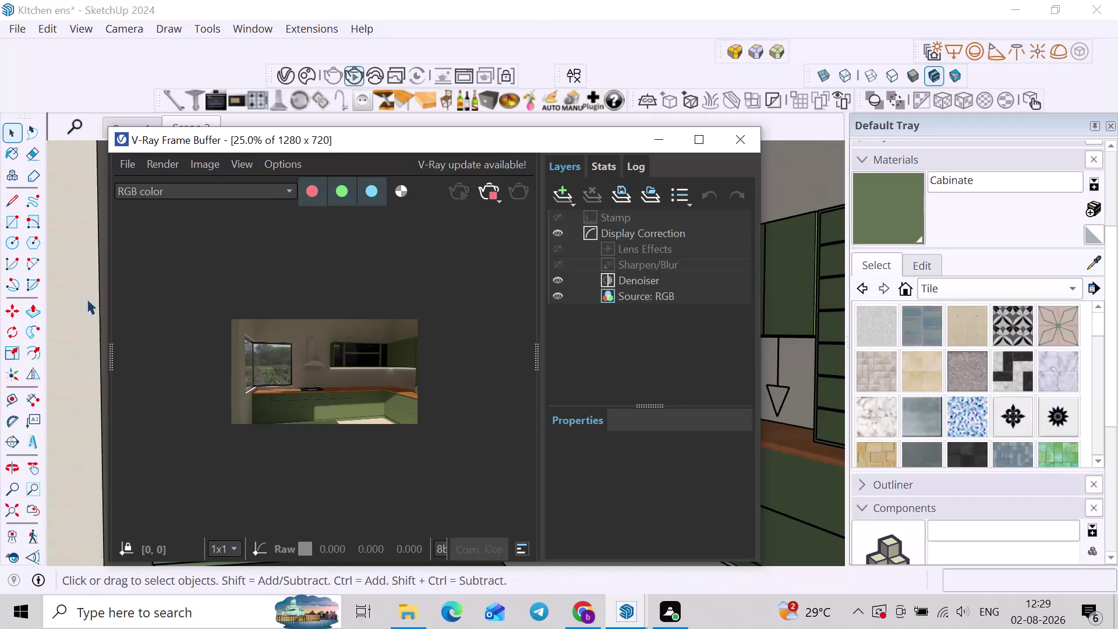
Zoom and pan over the kitchen render in the Frame Buffer, then close it.
scroll(up, 3)
scroll(down, 3)
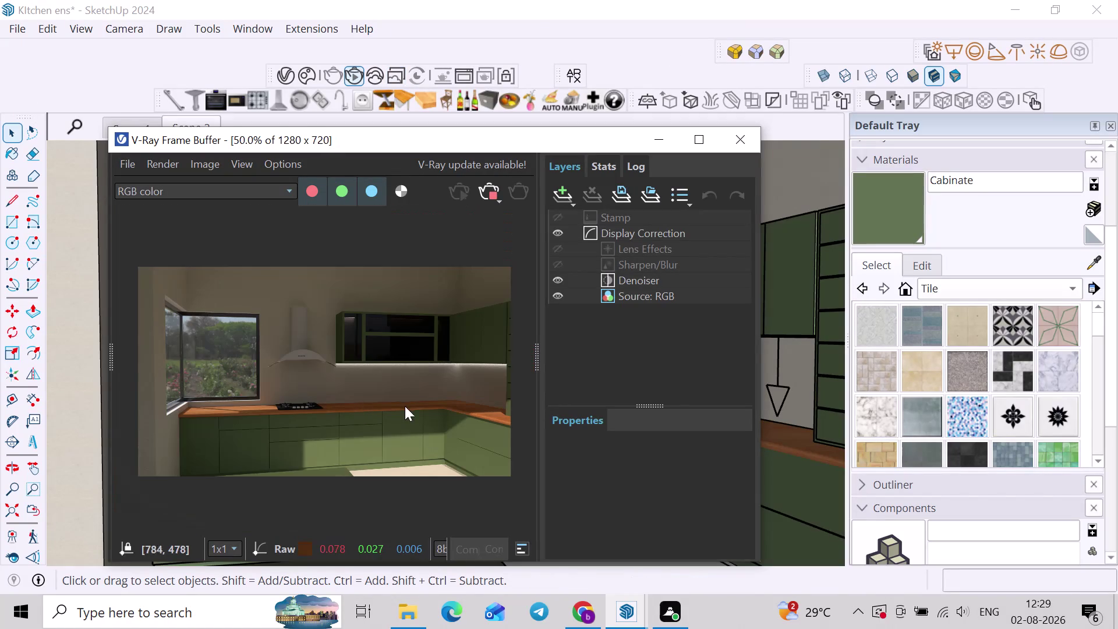
middle_drag(400, 405, 365, 404)
scroll(up, 3)
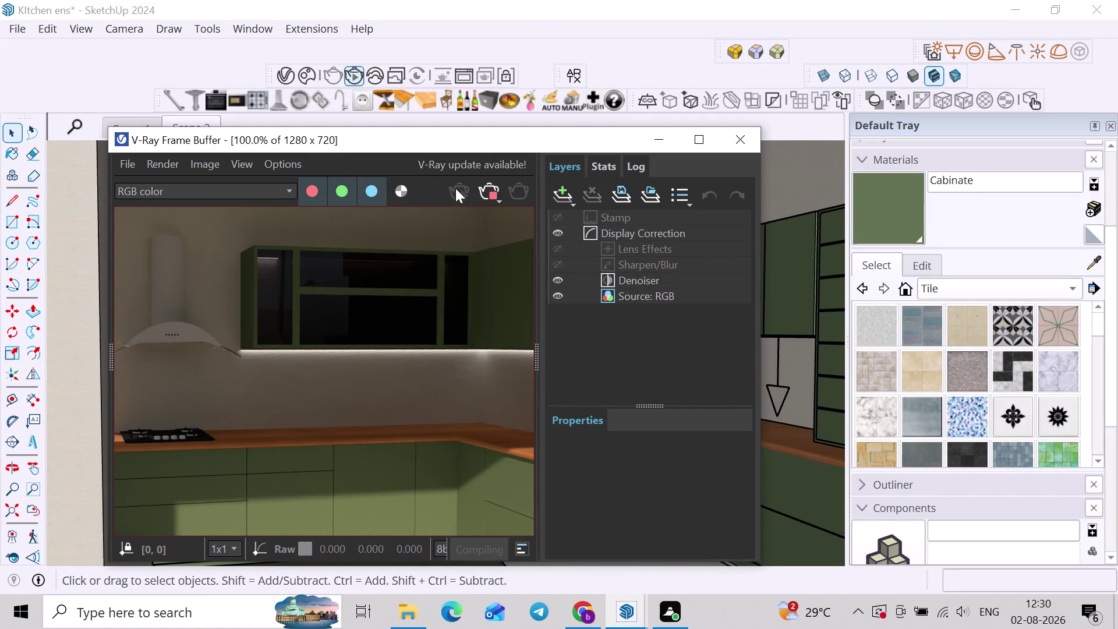
click(486, 196)
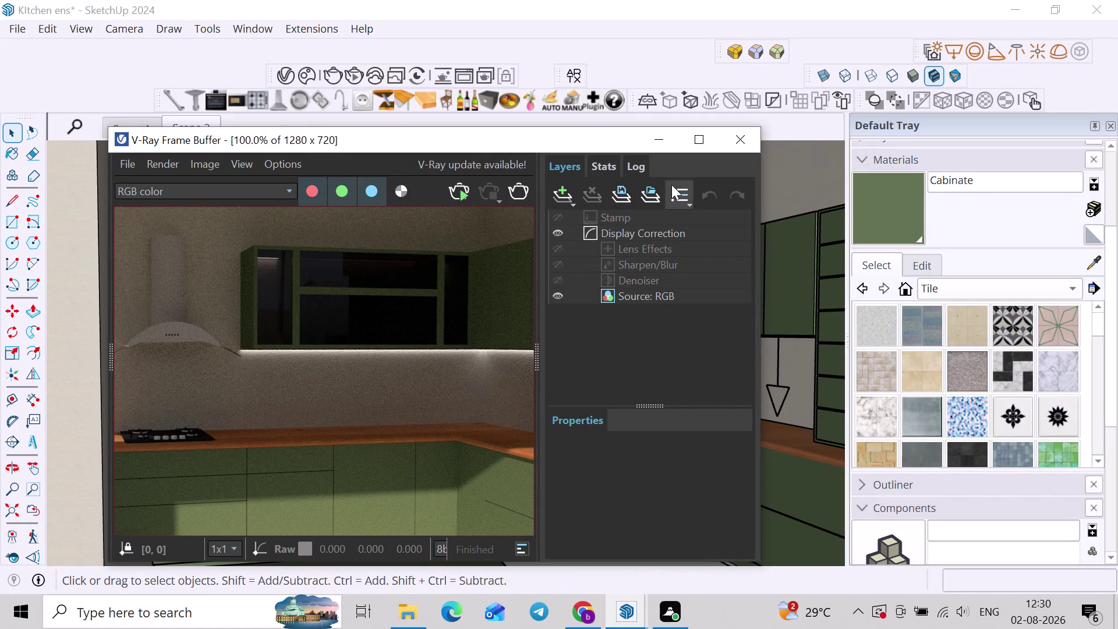
click(751, 147)
scroll(up, 3)
Orbit, zoom and pan around the upper wall cabinets and open shelves.
middle_drag(585, 250, 524, 208)
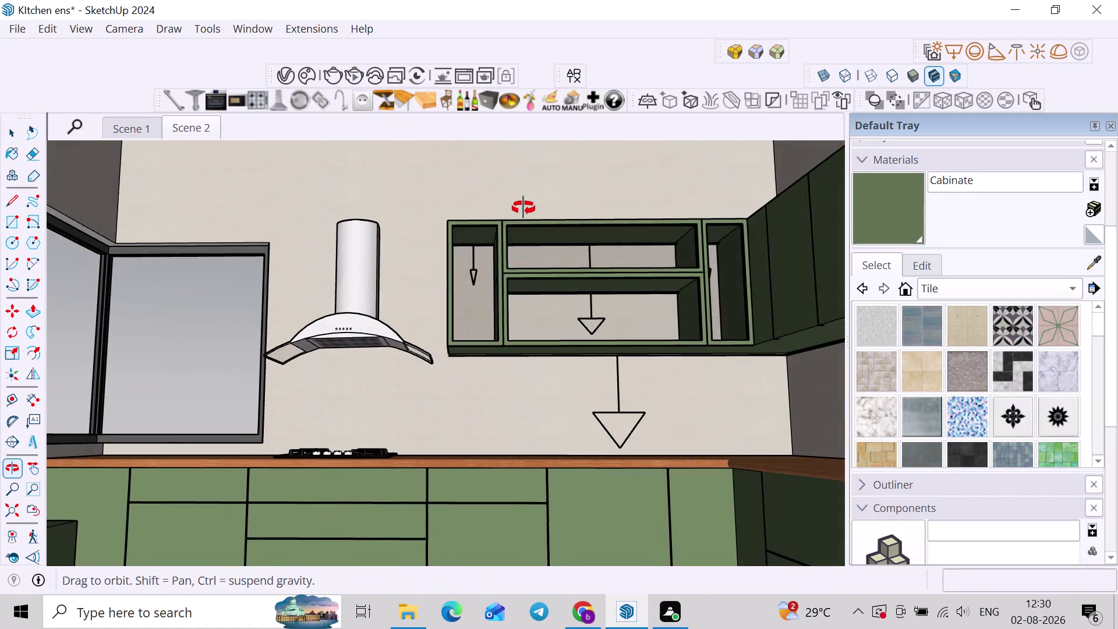
middle_drag(524, 208, 515, 208)
scroll(up, 3)
middle_drag(574, 261, 476, 277)
scroll(up, 3)
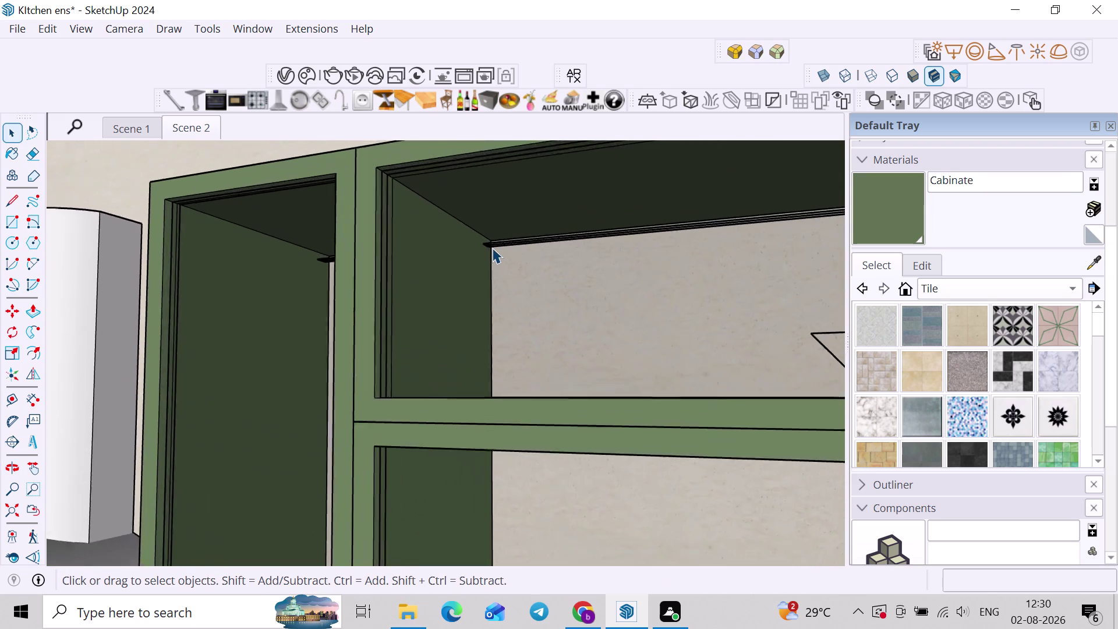
scroll(up, 3)
scroll(down, 3)
middle_drag(505, 256, 516, 258)
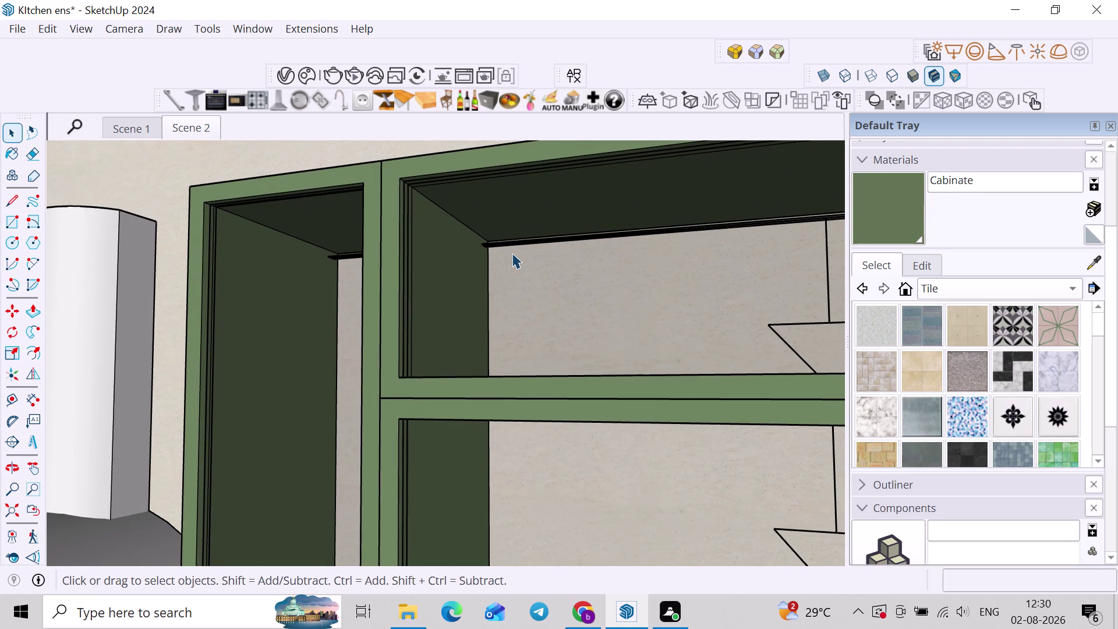
scroll(down, 3)
middle_drag(423, 252, 491, 269)
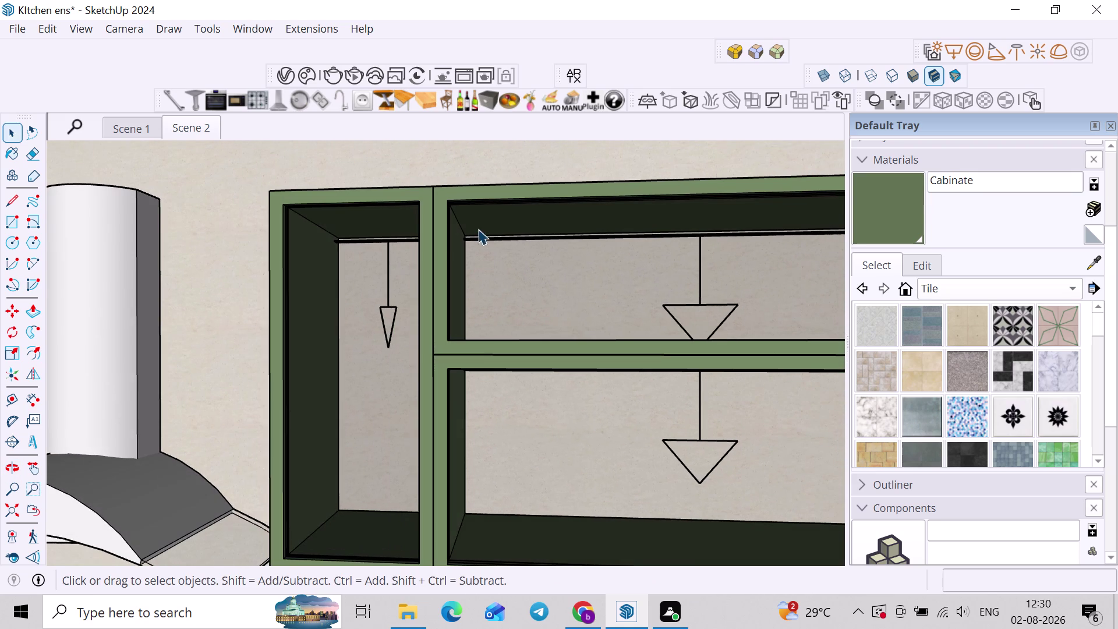
scroll(up, 3)
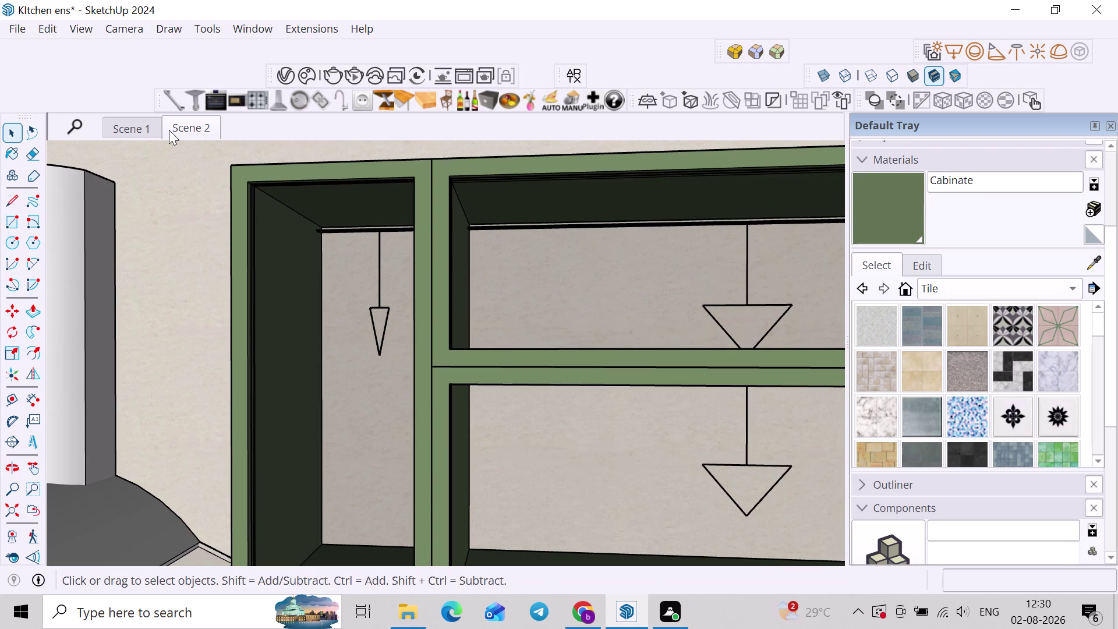
Zoom out to the whole kitchen, switch to the Scene 2 view and start a V-Ray render.
key(u)
scroll(down, 3)
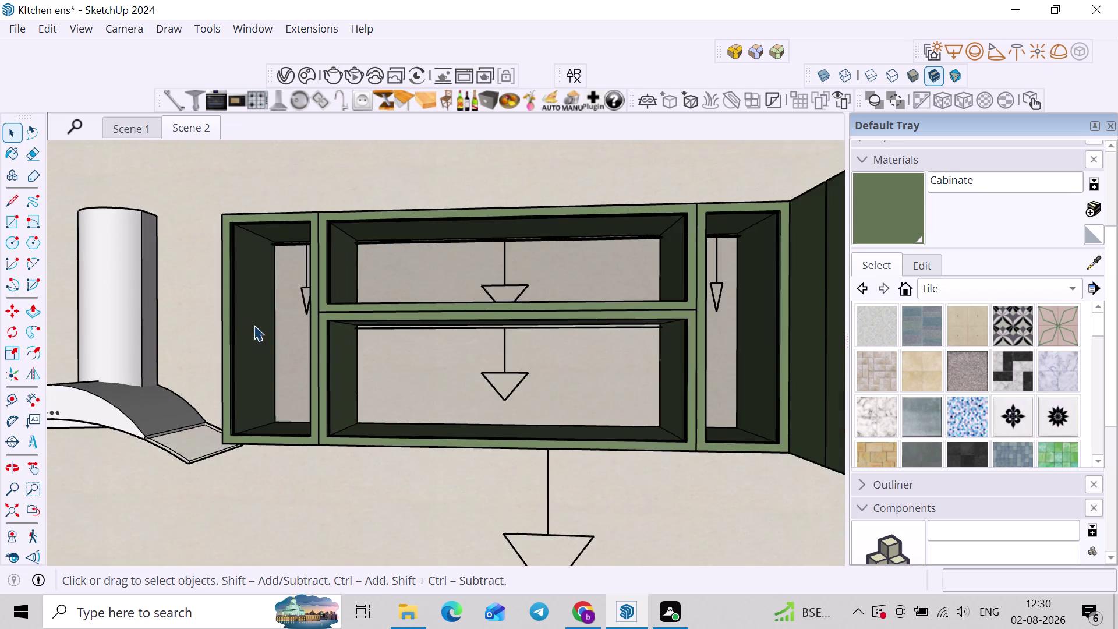
scroll(down, 3)
middle_drag(345, 418, 491, 431)
scroll(down, 3)
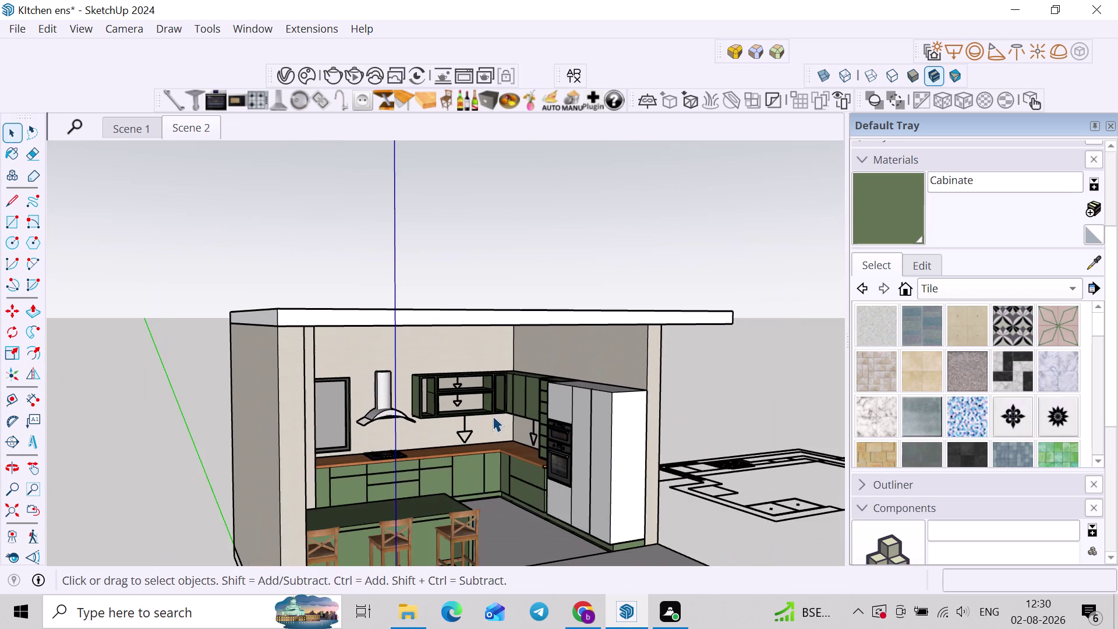
scroll(up, 3)
middle_drag(494, 415, 514, 412)
click(474, 284)
click(469, 269)
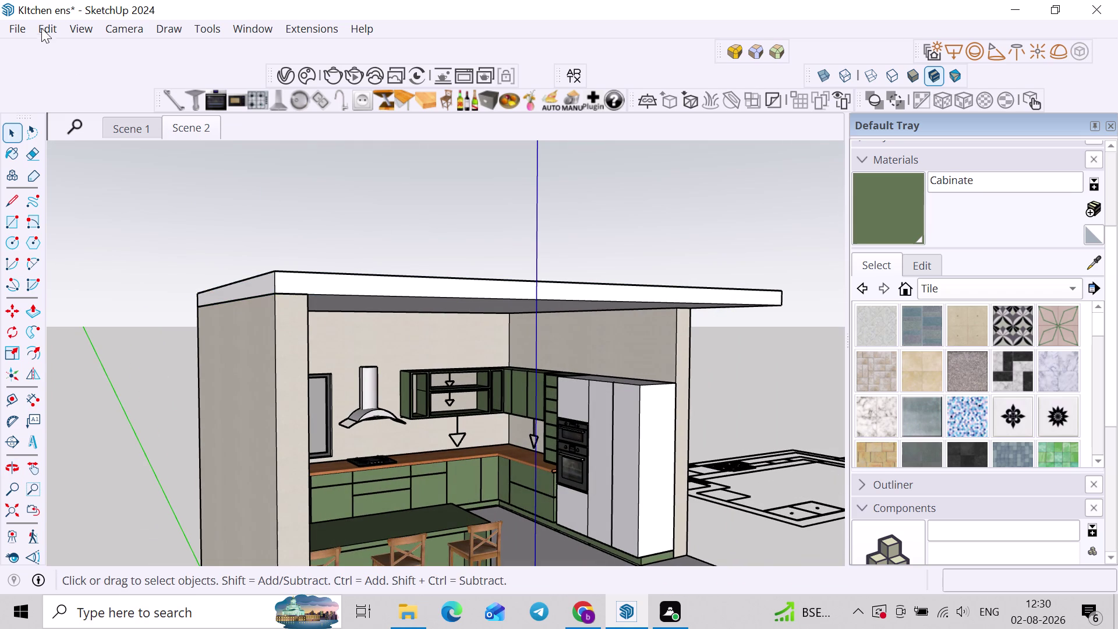
click(39, 32)
click(66, 323)
click(328, 360)
middle_drag(515, 316, 433, 313)
scroll(up, 3)
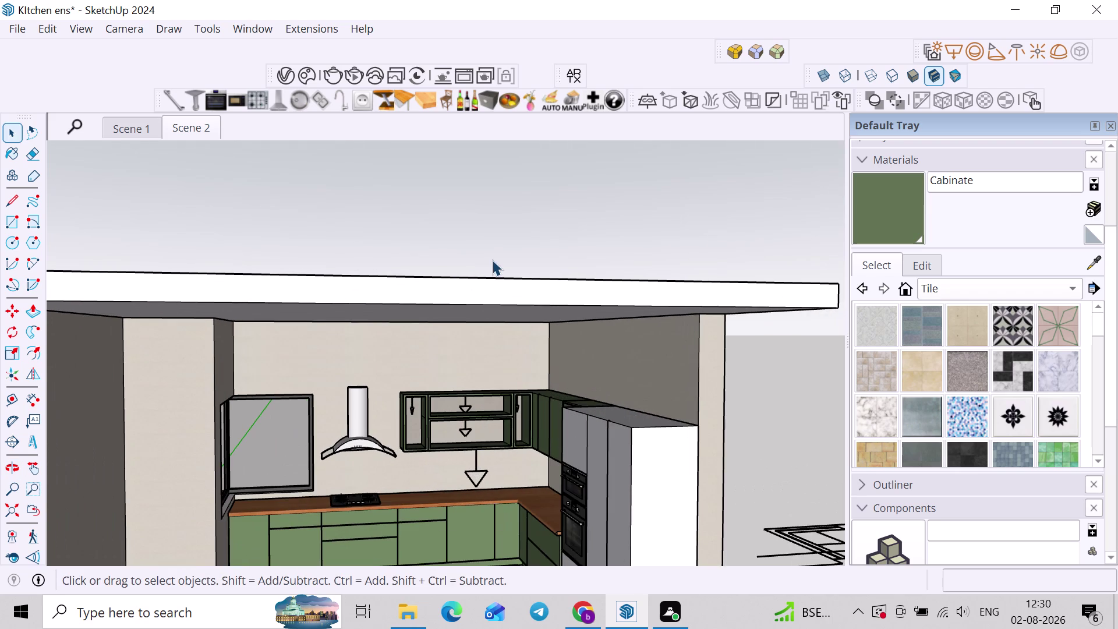
click(185, 130)
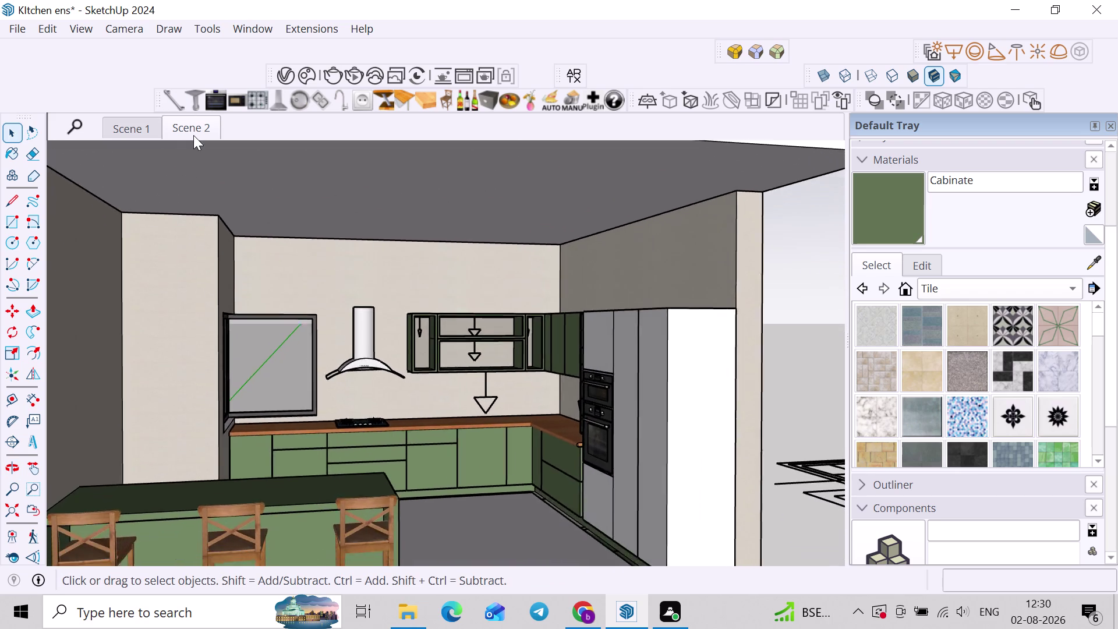
click(343, 83)
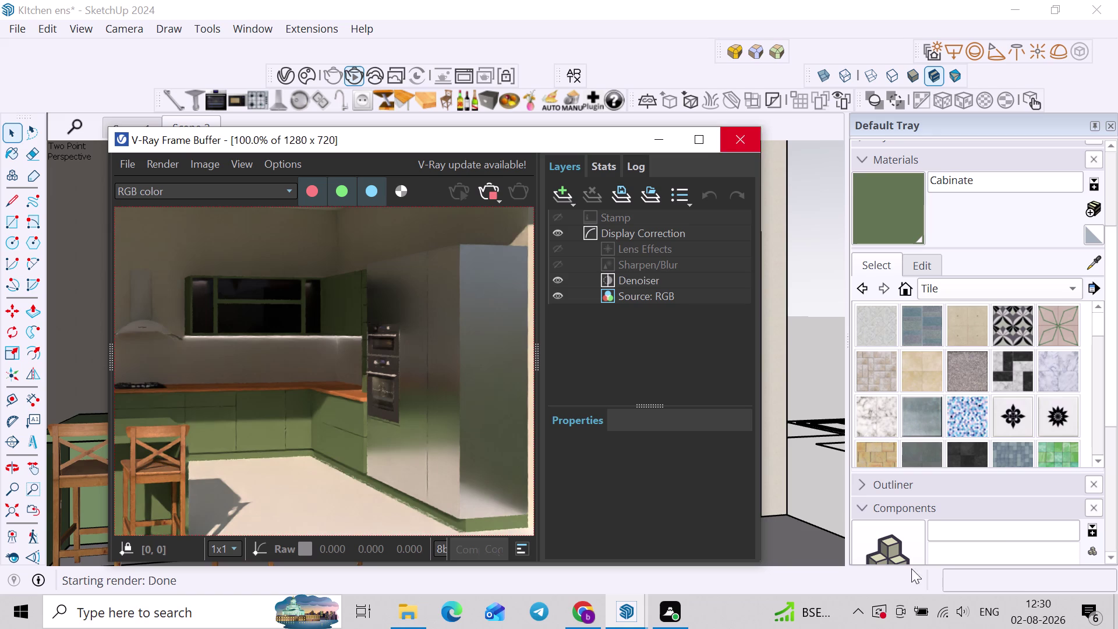
Inspect the Scene 2 render's fridge, countertop and stools, then close the Frame Buffer.
scroll(up, 3)
scroll(down, 3)
middle_drag(453, 355, 495, 358)
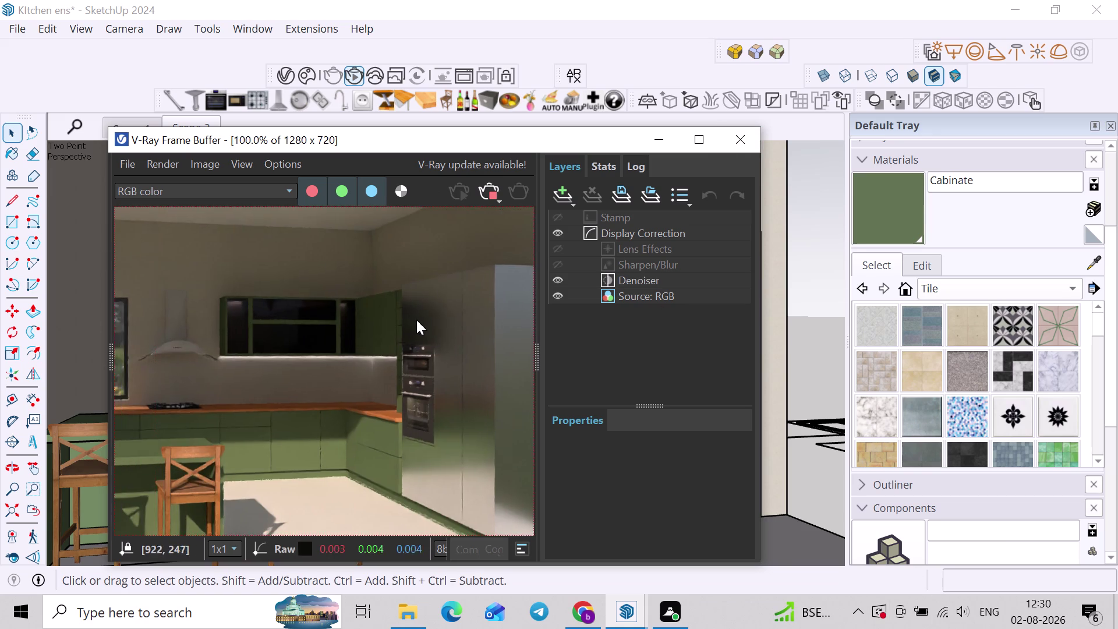
scroll(up, 3)
scroll(down, 3)
middle_drag(407, 336, 418, 337)
scroll(up, 3)
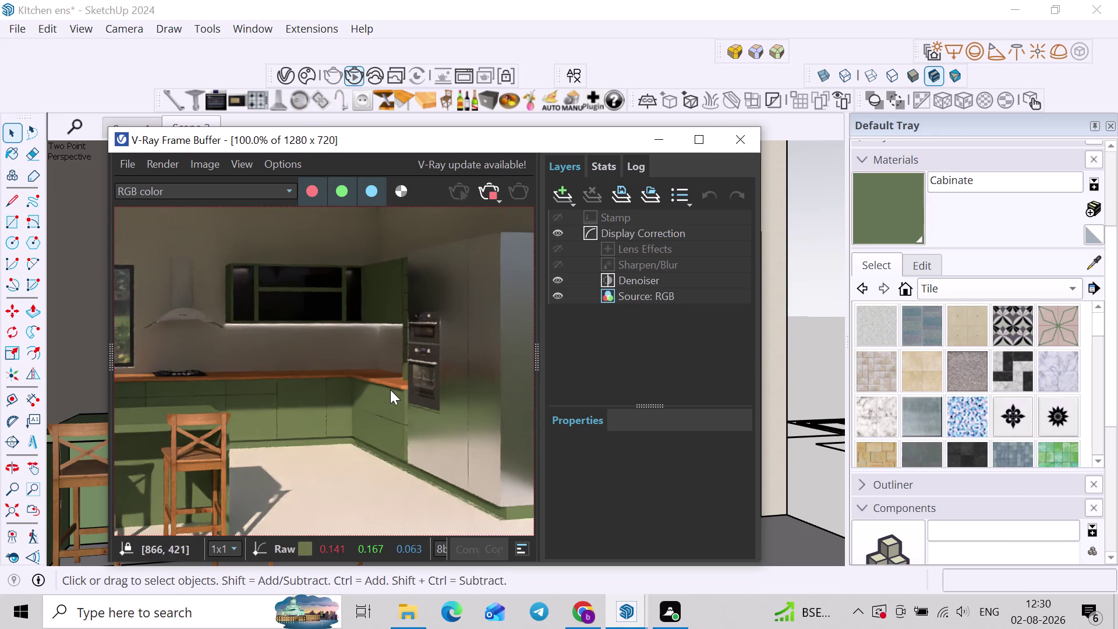
middle_drag(392, 375, 401, 356)
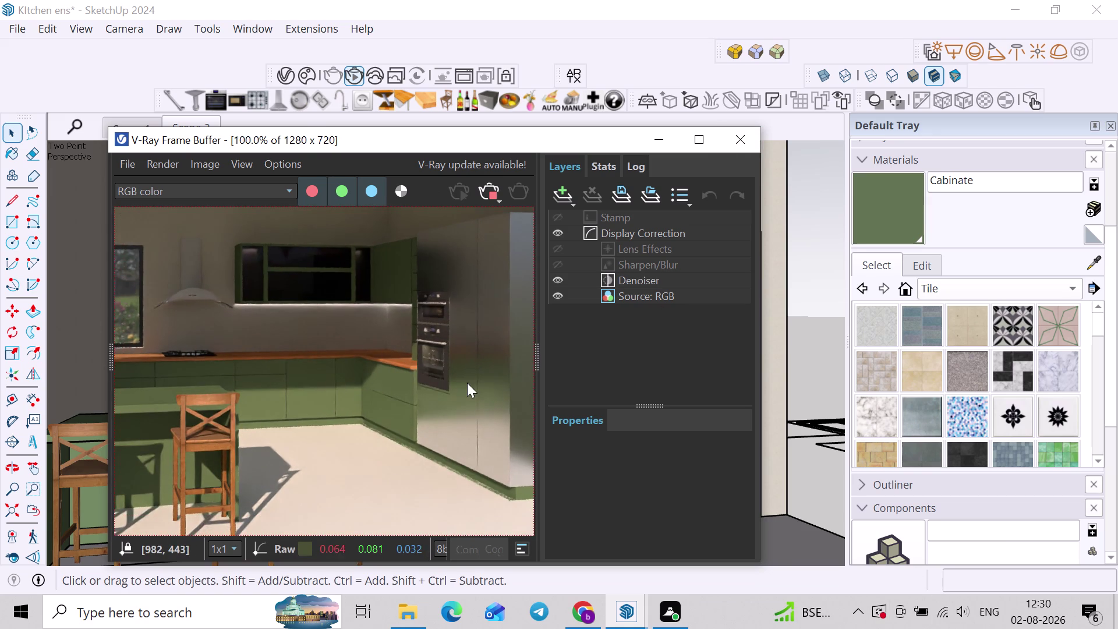
click(496, 199)
click(746, 142)
click(818, 234)
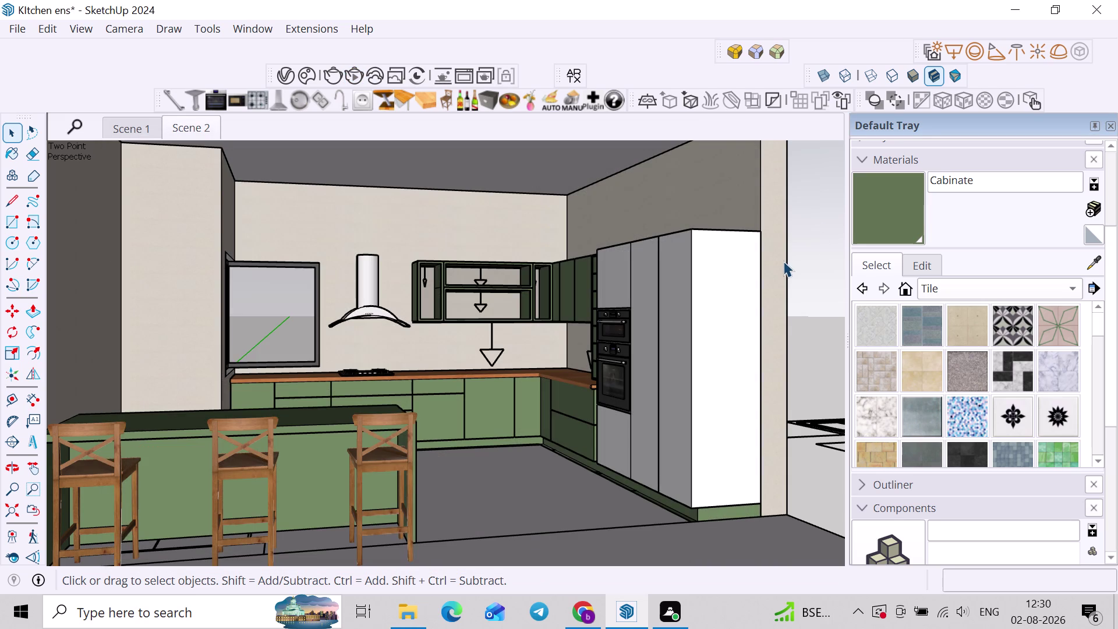
Orbit toward the counter and pick the Fruits component from the plugin toolbar.
click(822, 318)
middle_drag(496, 400, 462, 421)
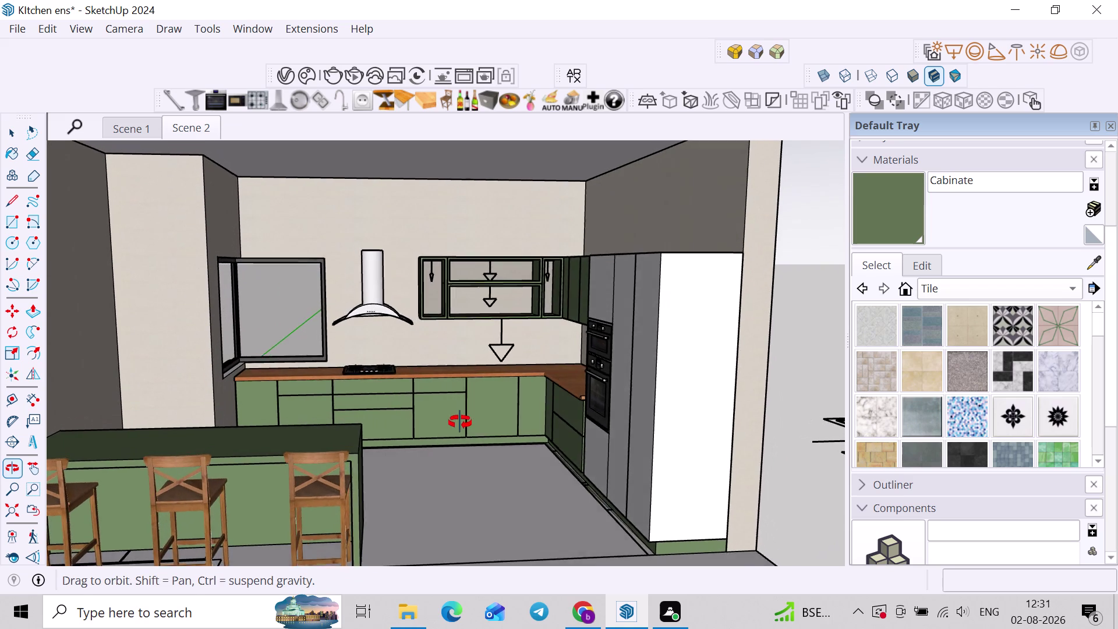
middle_drag(462, 421, 457, 427)
click(815, 461)
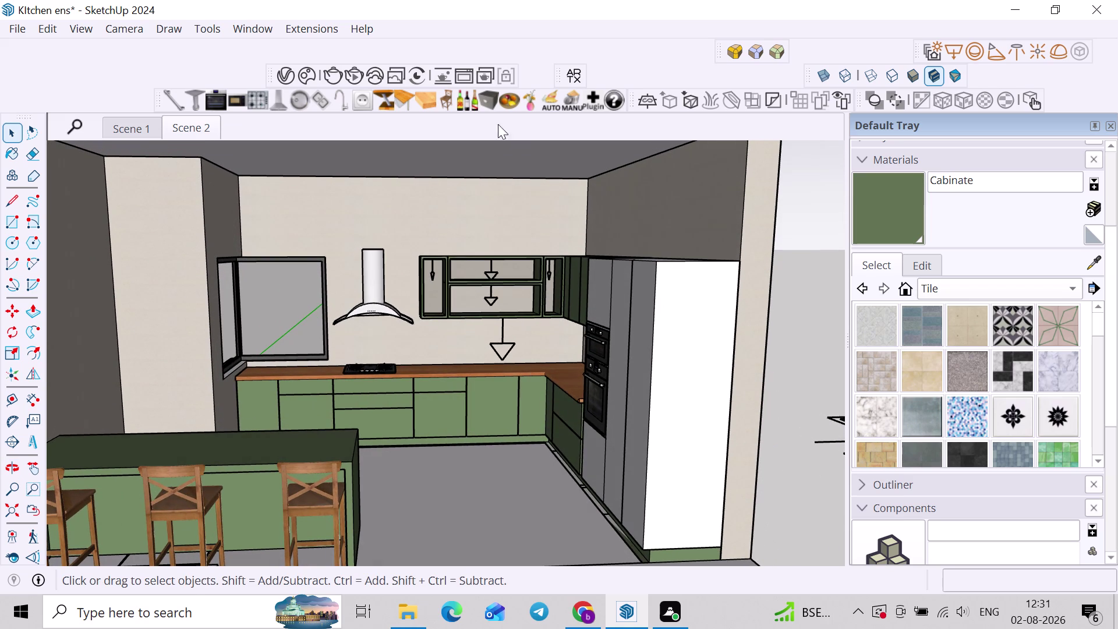
click(502, 105)
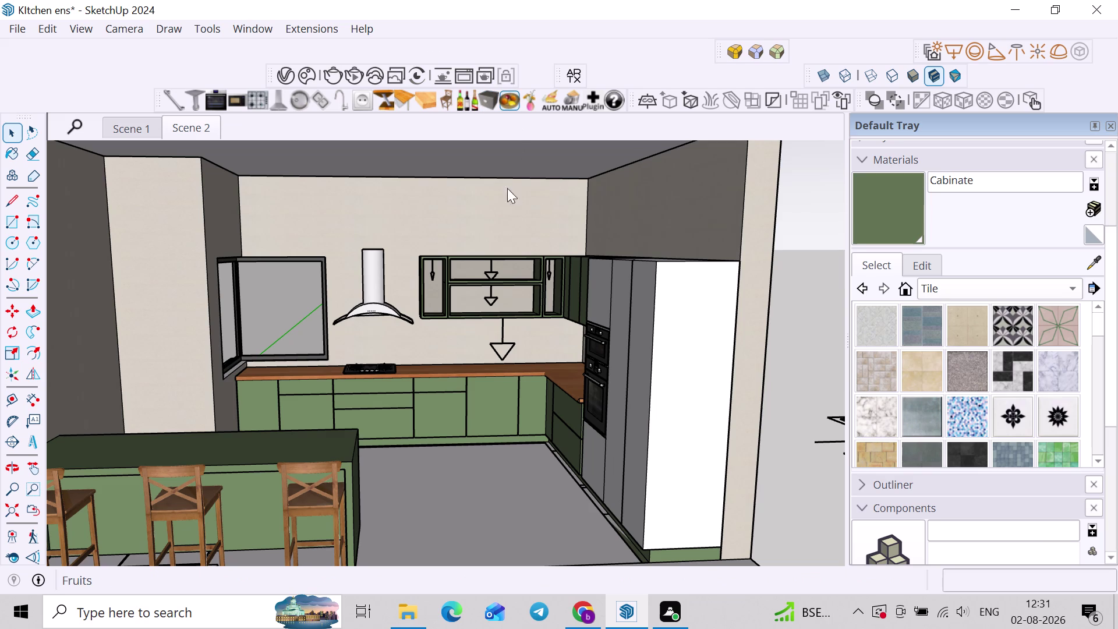
scroll(up, 3)
scroll(up, 3)
Place the fruit bowl on the countertop beside the hob and slide it back along the counter.
middle_drag(458, 355, 431, 401)
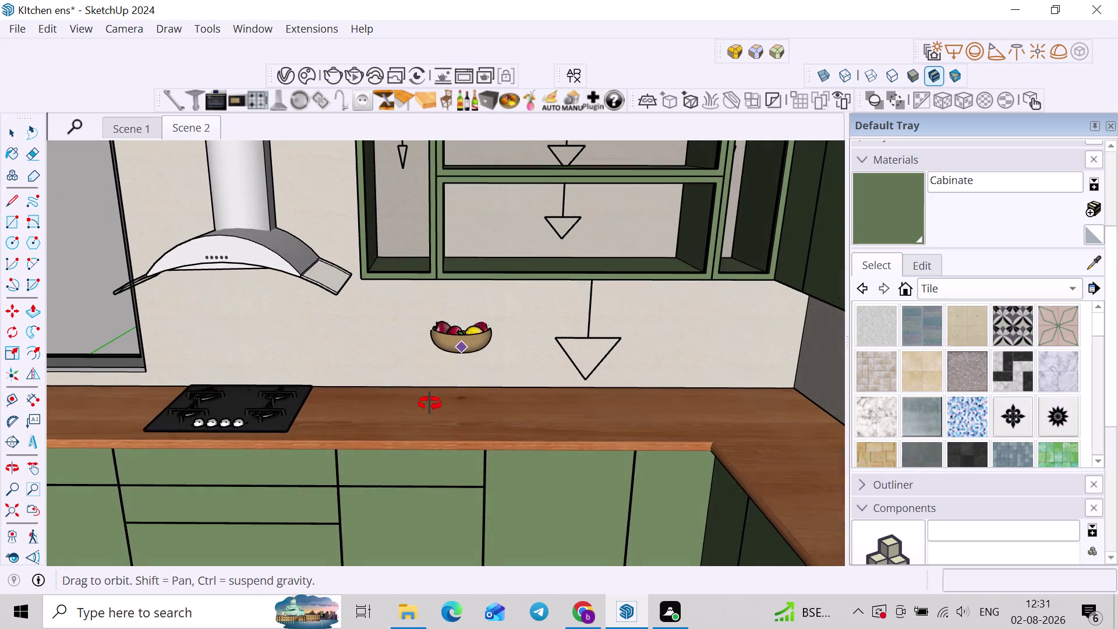
middle_drag(430, 400, 430, 405)
click(563, 428)
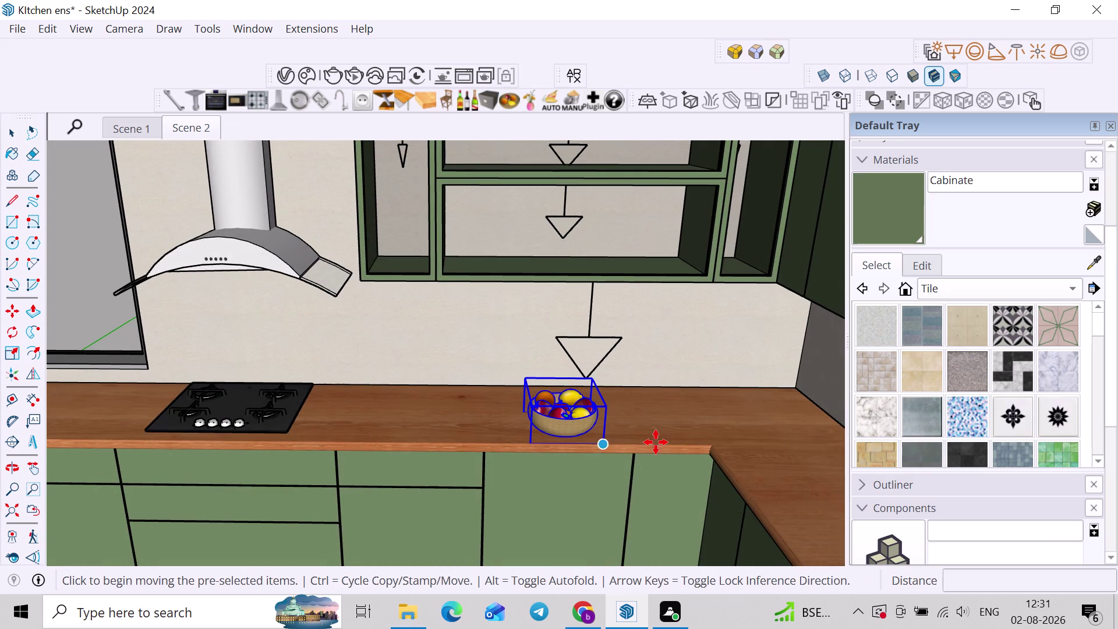
scroll(up, 3)
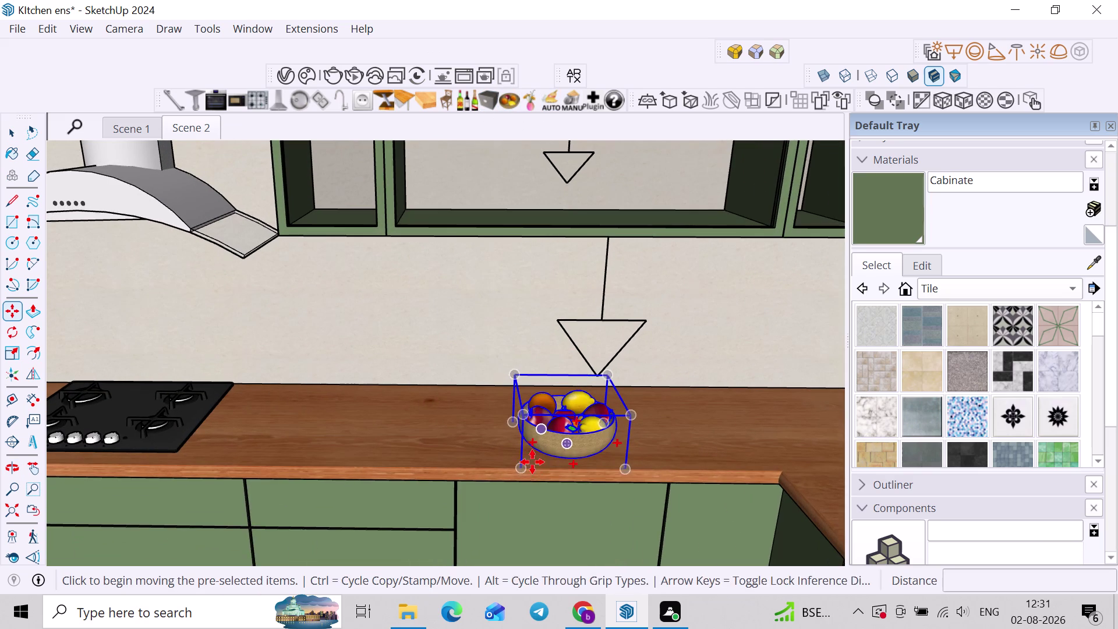
click(522, 466)
click(518, 431)
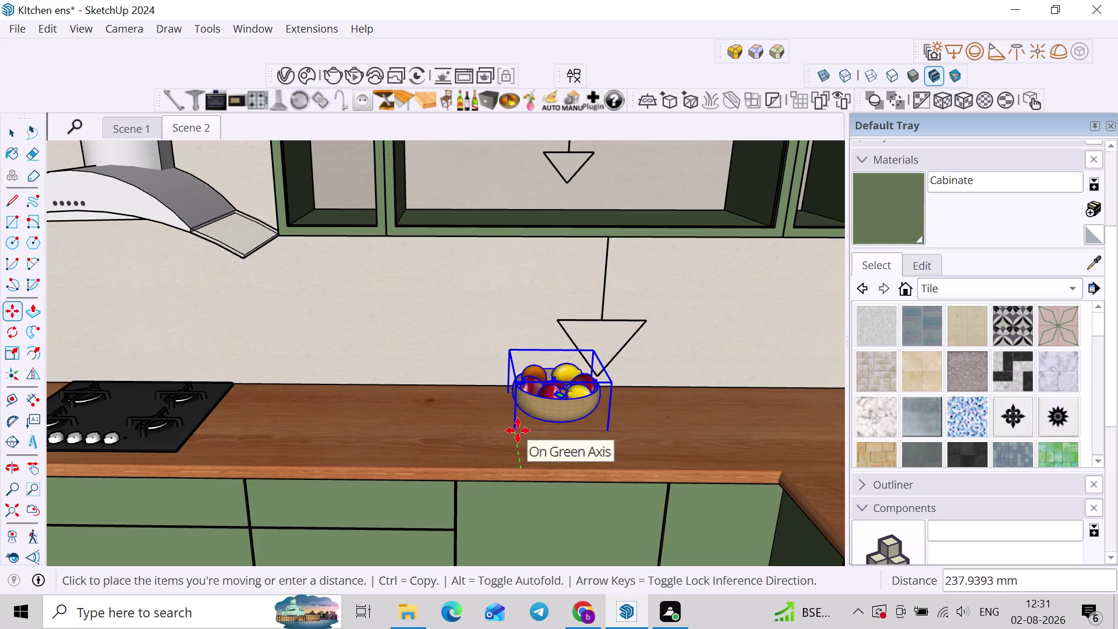
click(507, 104)
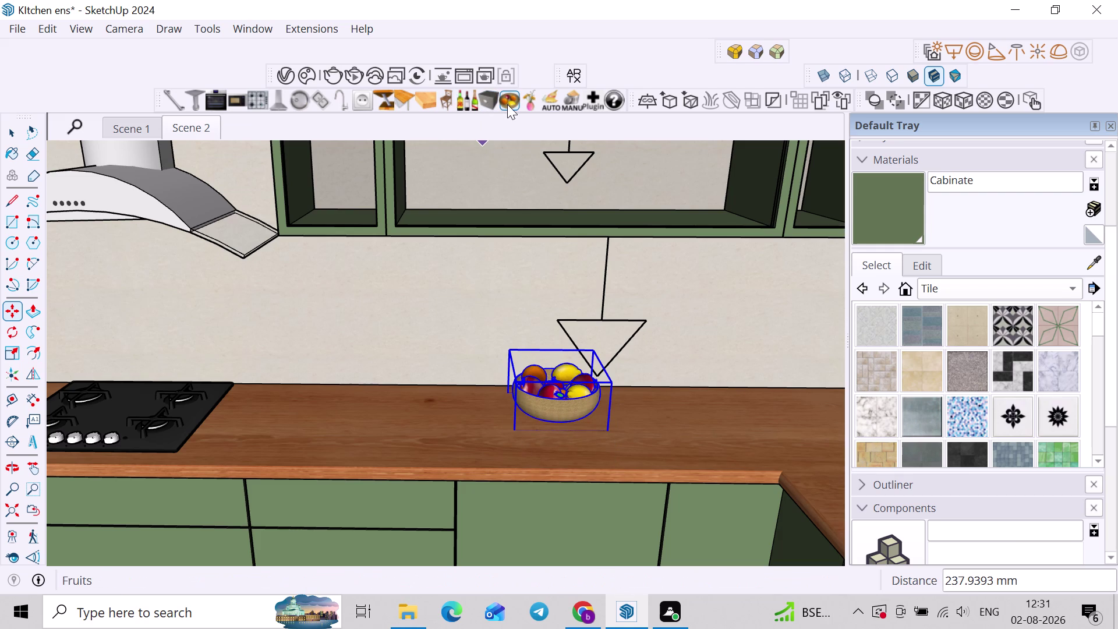
Insert the Fruits component again as a wire basket on the counter and deselect.
click(507, 105)
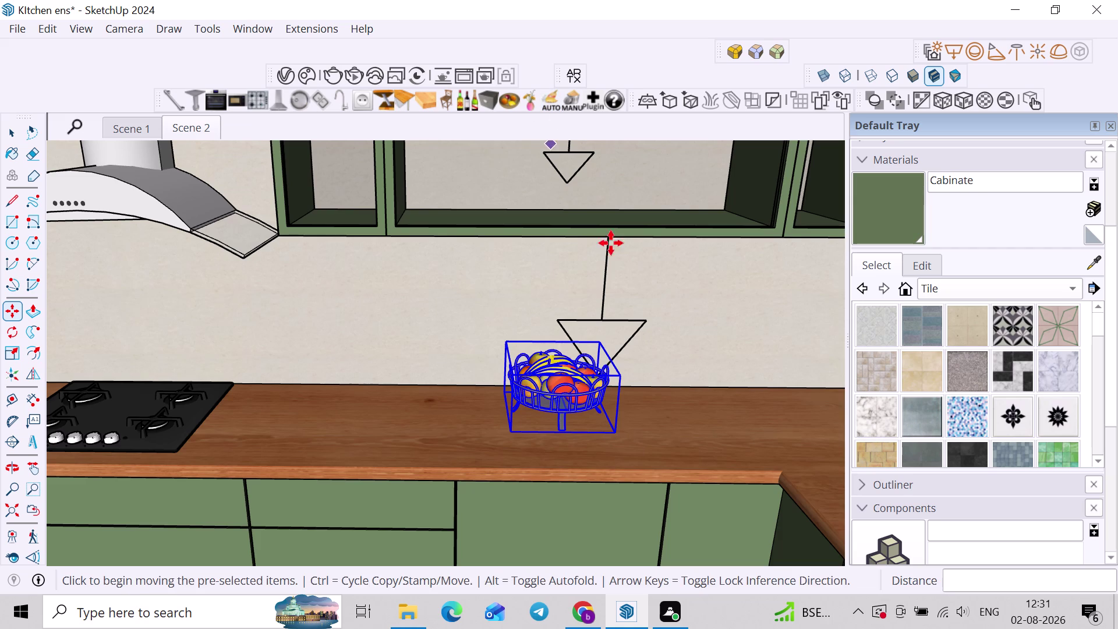
click(707, 382)
key(space)
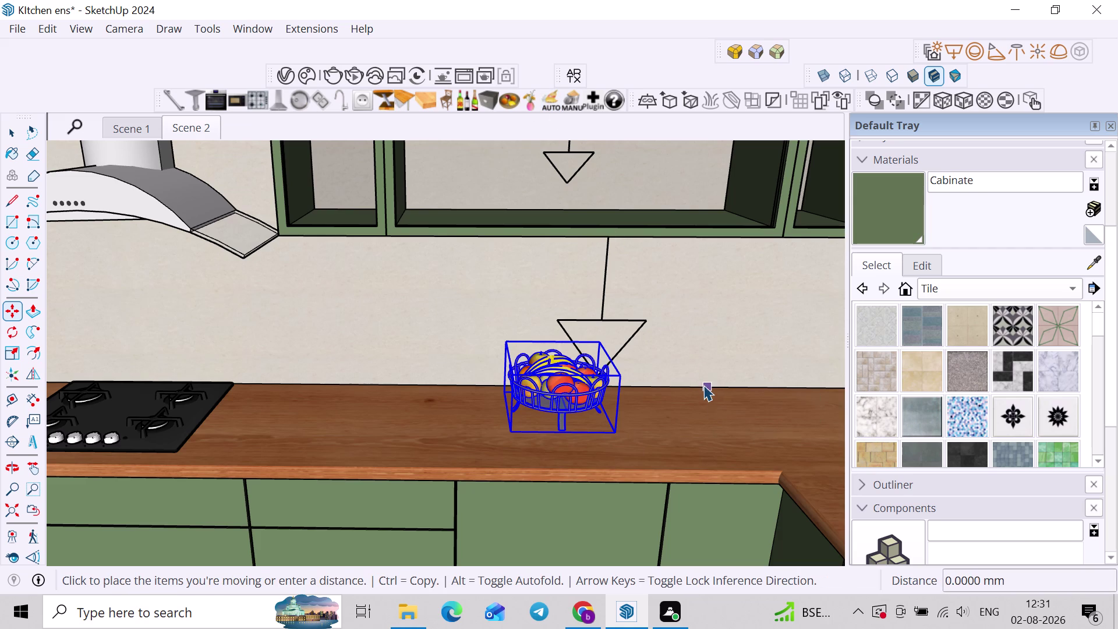
click(716, 463)
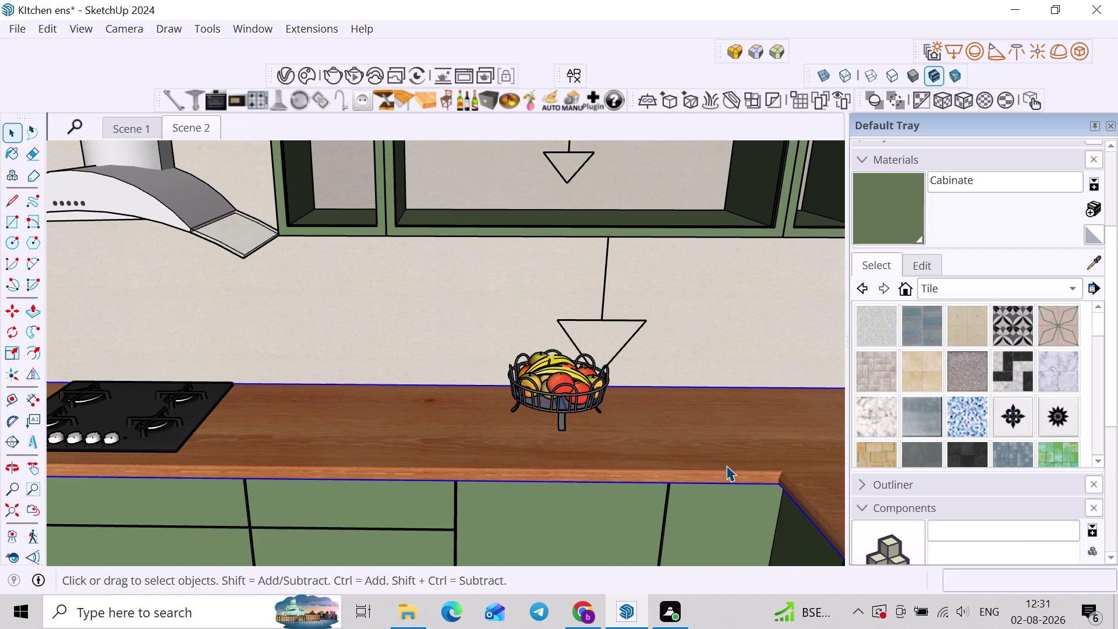